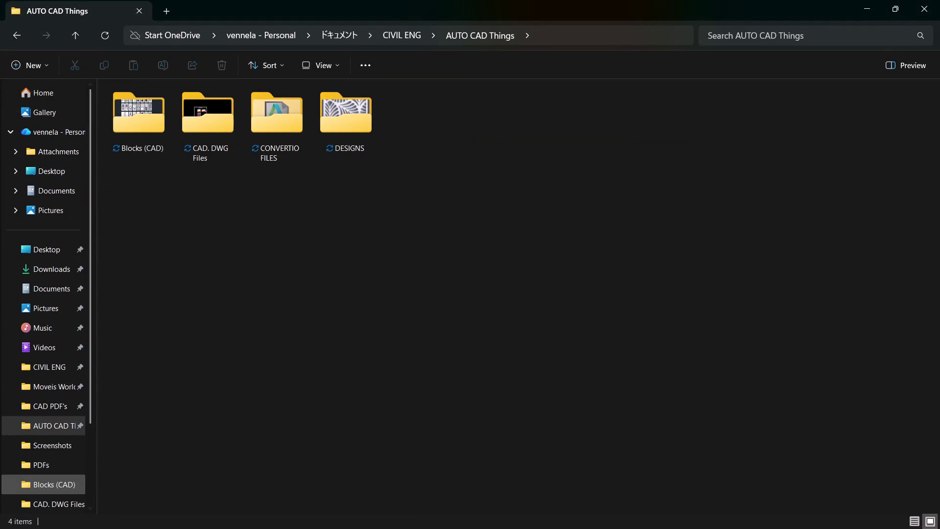
click(47, 451)
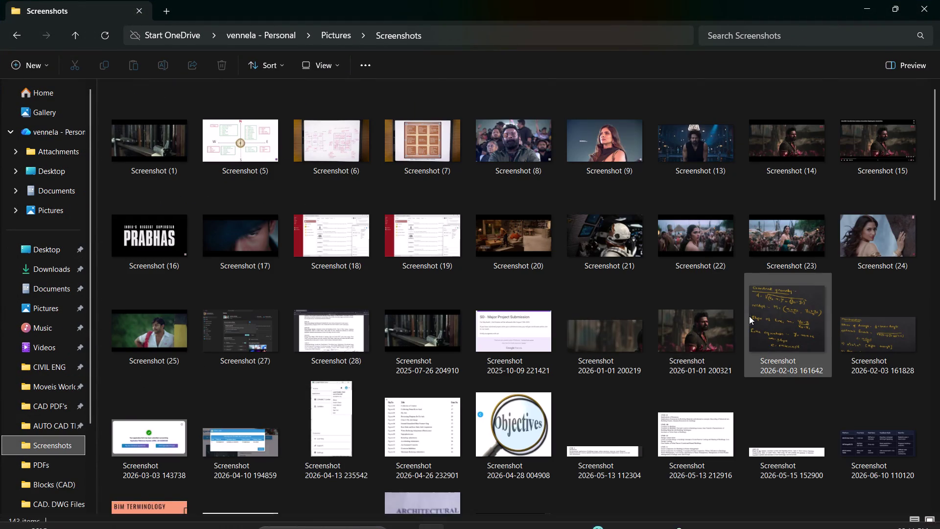
scroll(down, 3)
scroll(down, 3)
scroll(down, 3)
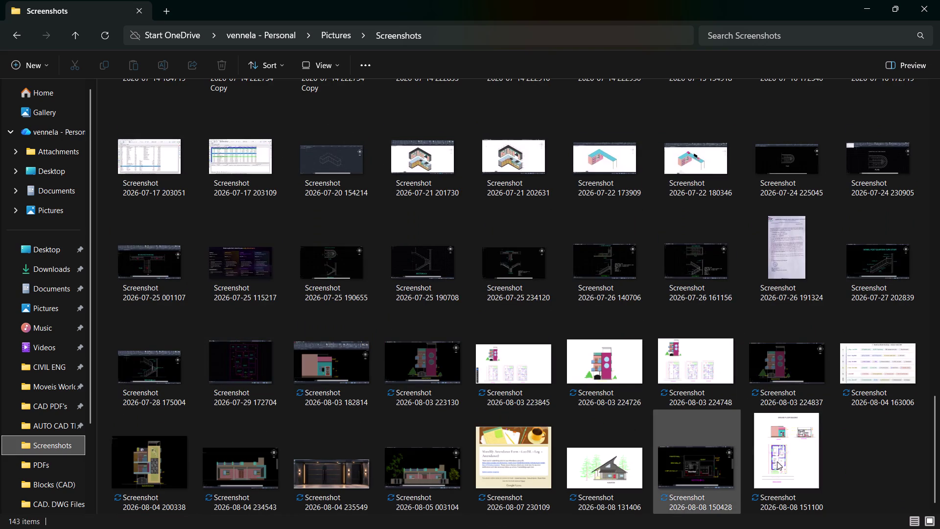
double_click(689, 472)
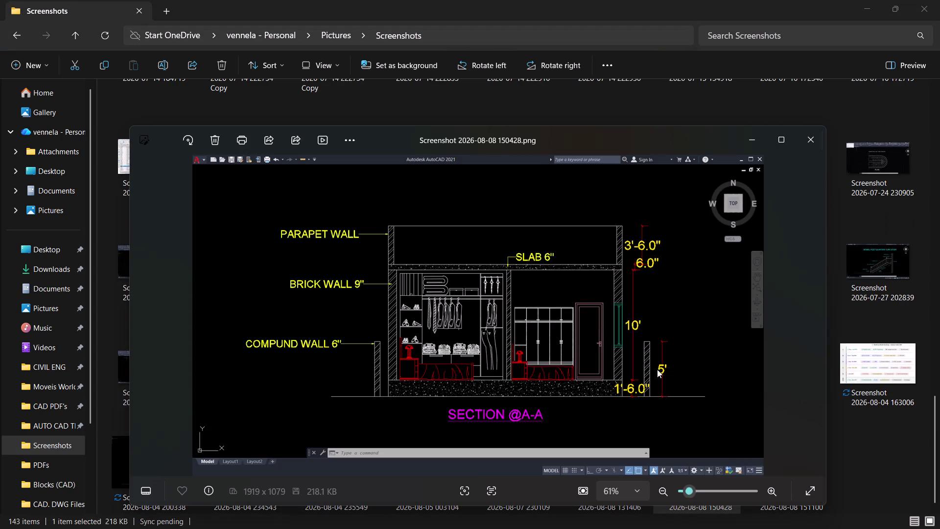
Move to the next screenshot and pan across its elevation and section drawings.
key(Right)
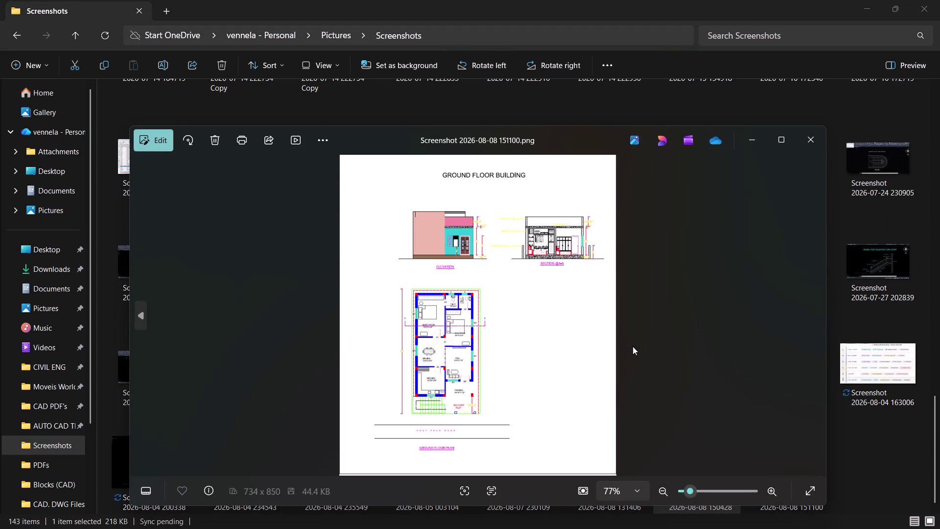
scroll(up, 3)
click(788, 134)
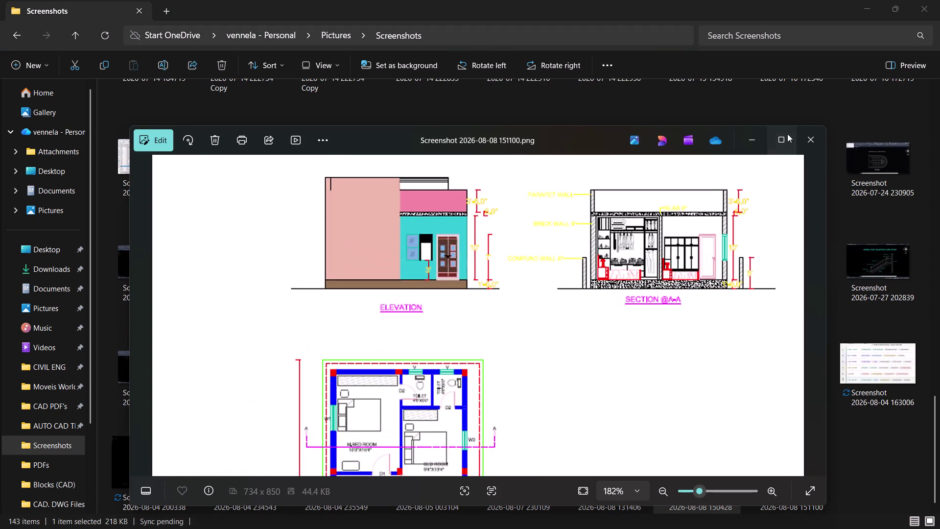
scroll(up, 3)
drag(651, 323, 602, 334)
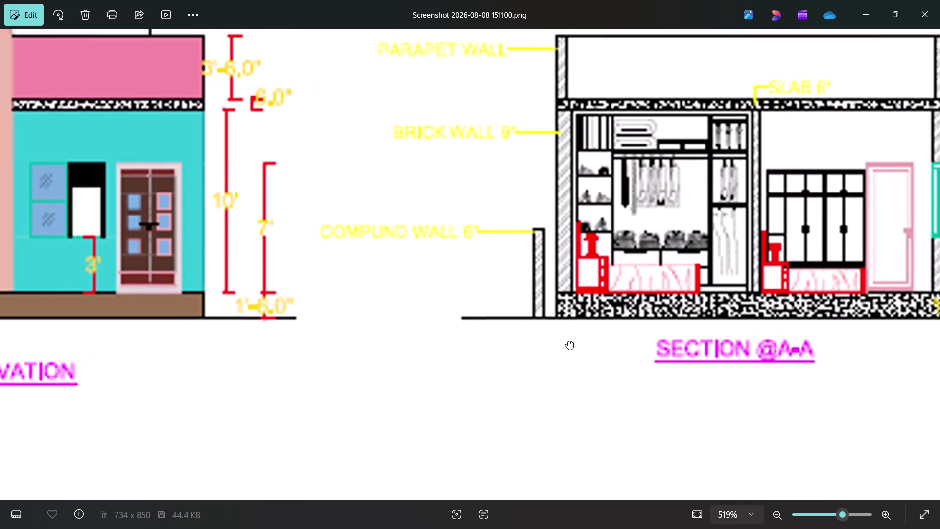
drag(601, 334, 502, 356)
scroll(down, 3)
scroll(down, 3)
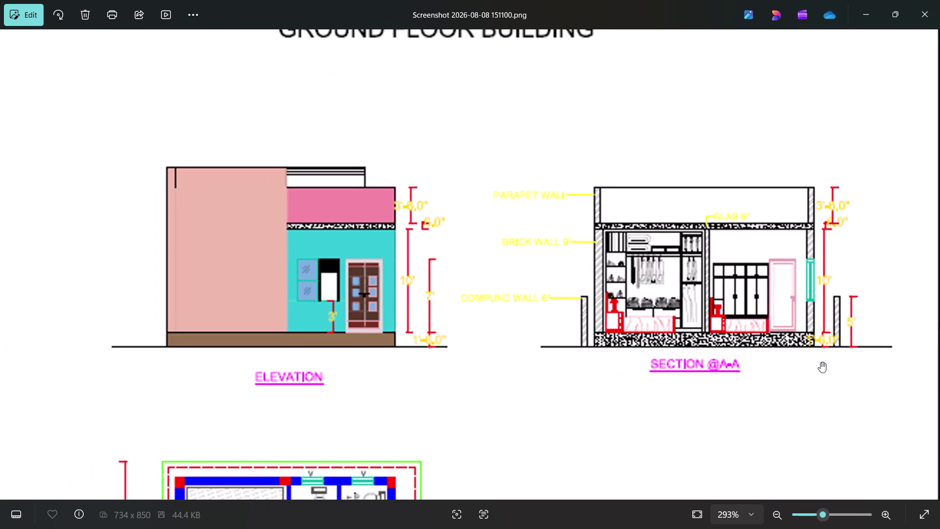
Zoom and pan to centre the GROUND FLOOR BUILDING sheet and view it whole.
drag(820, 362, 750, 354)
scroll(down, 3)
scroll(down, 3)
middle_drag(581, 365, 576, 344)
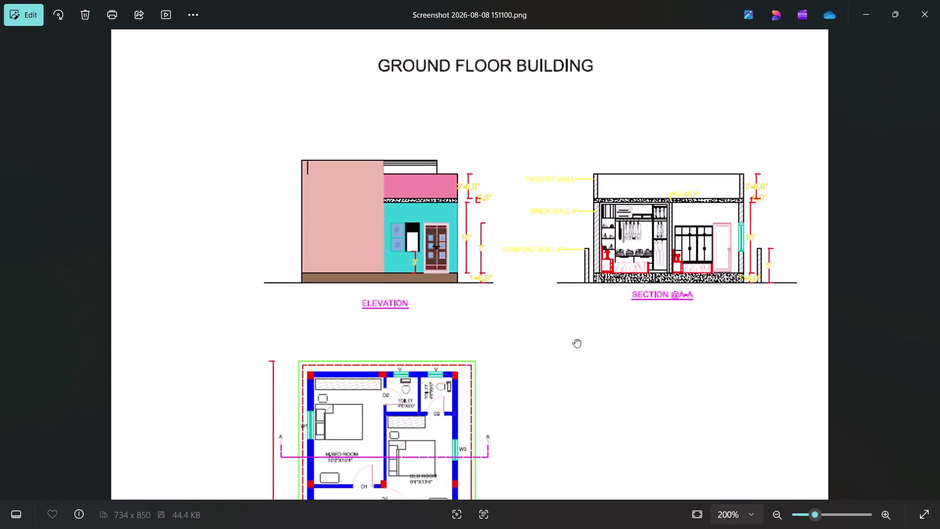
middle_drag(577, 344, 572, 328)
middle_drag(572, 318, 570, 307)
scroll(up, 3)
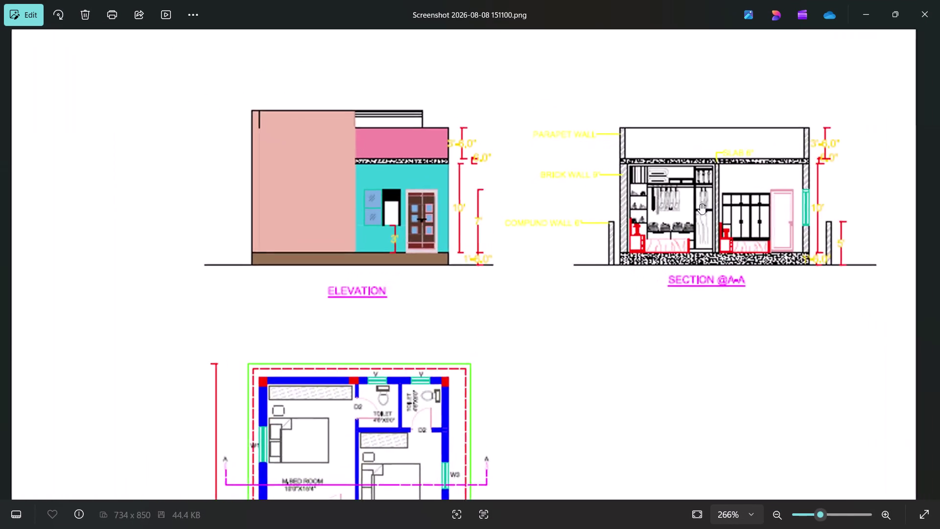
scroll(up, 3)
drag(751, 257, 613, 347)
scroll(down, 3)
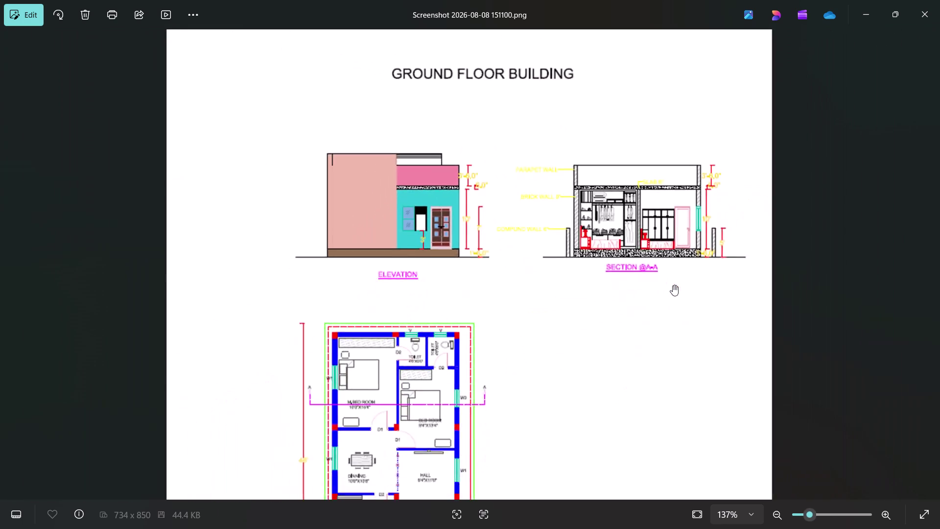
Delete the ground floor building screenshot and close the Photos viewer.
key(Insert)
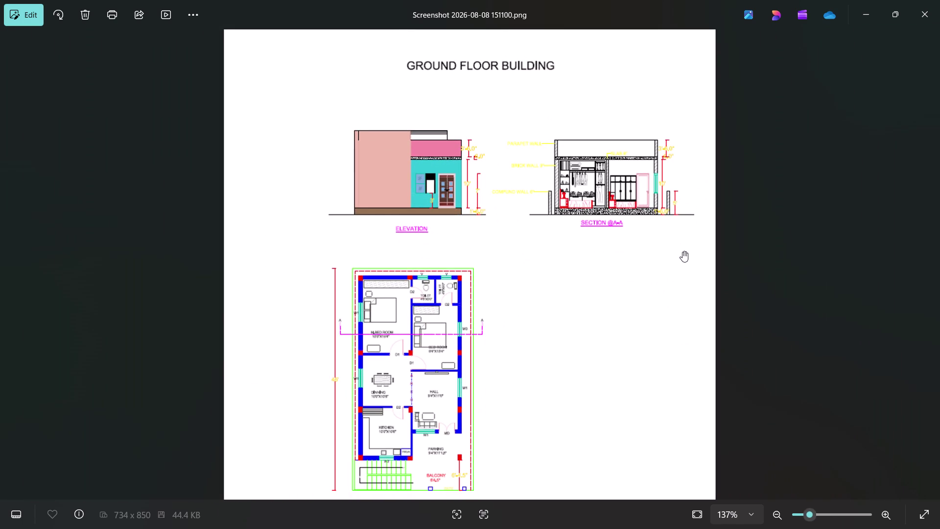
key(Print)
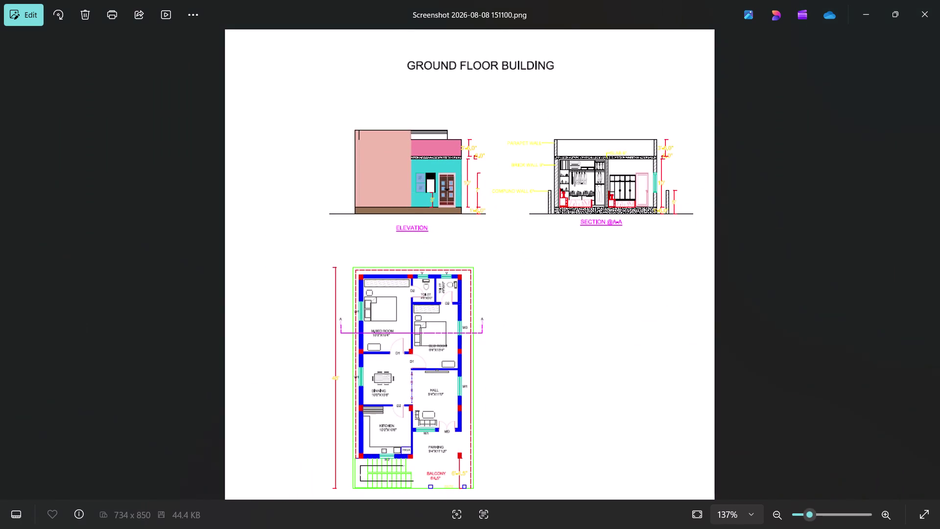
key(Escape)
key(Delete)
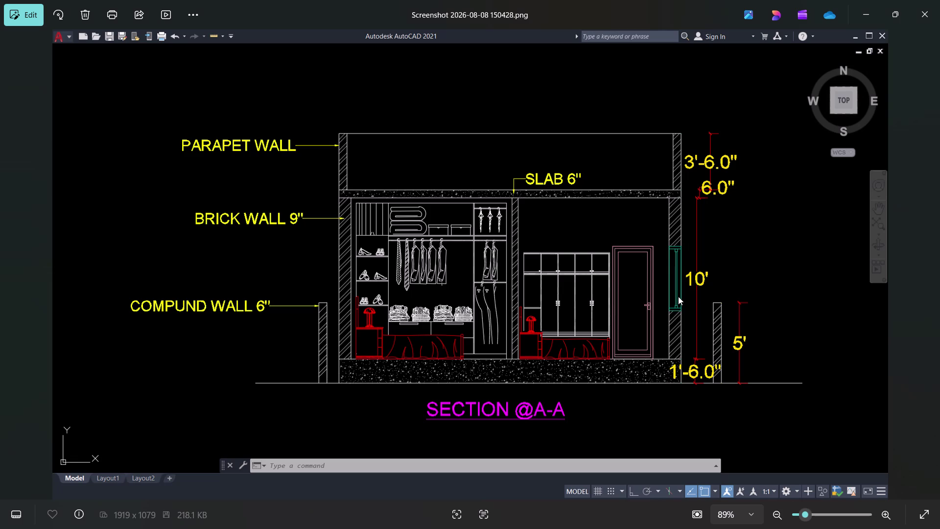
click(874, 13)
scroll(down, 3)
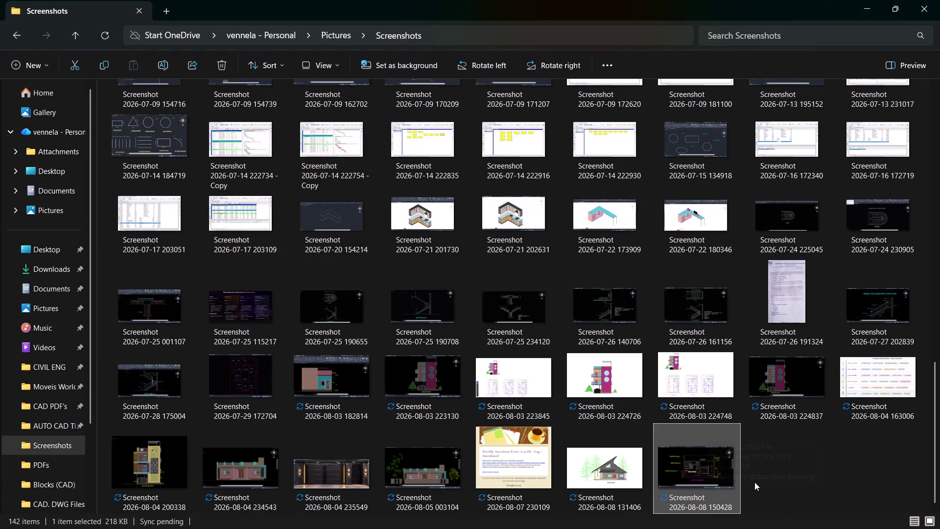
double_click(615, 479)
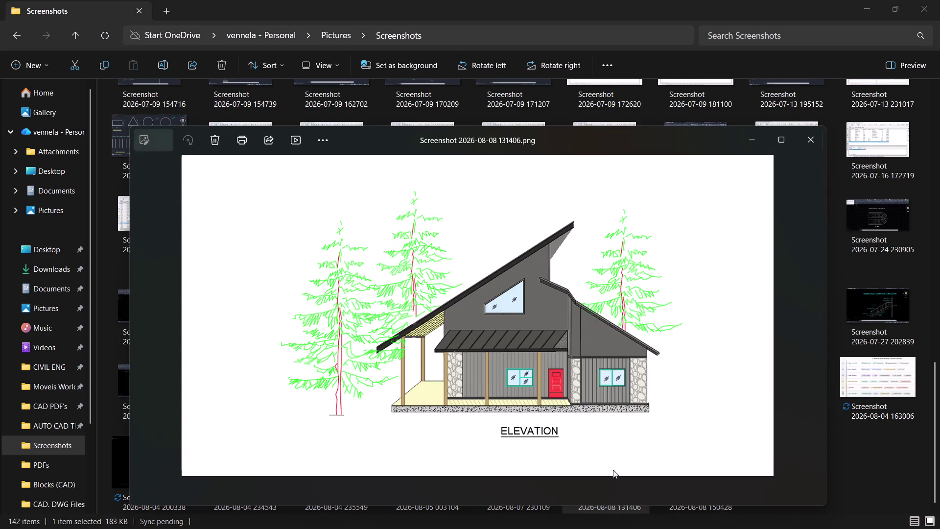
scroll(up, 3)
scroll(up, 3)
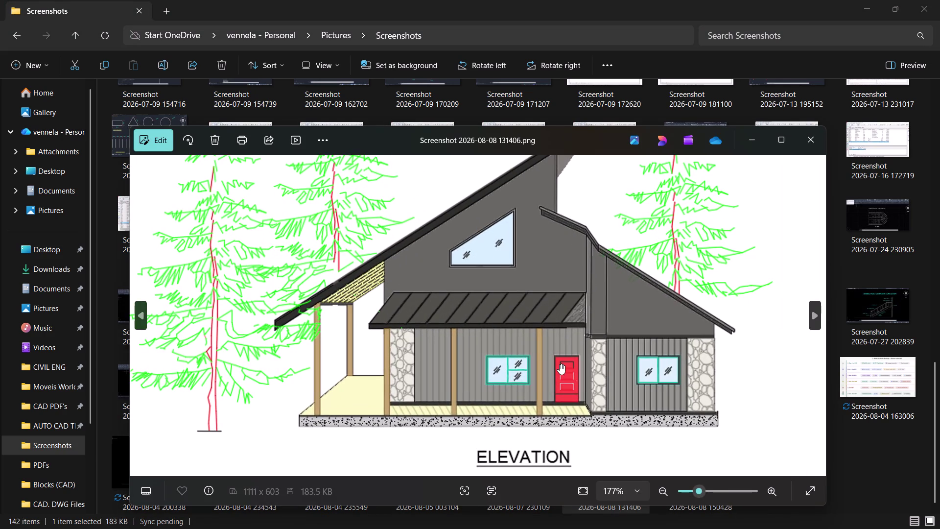
scroll(up, 3)
scroll(down, 3)
scroll(down, 3)
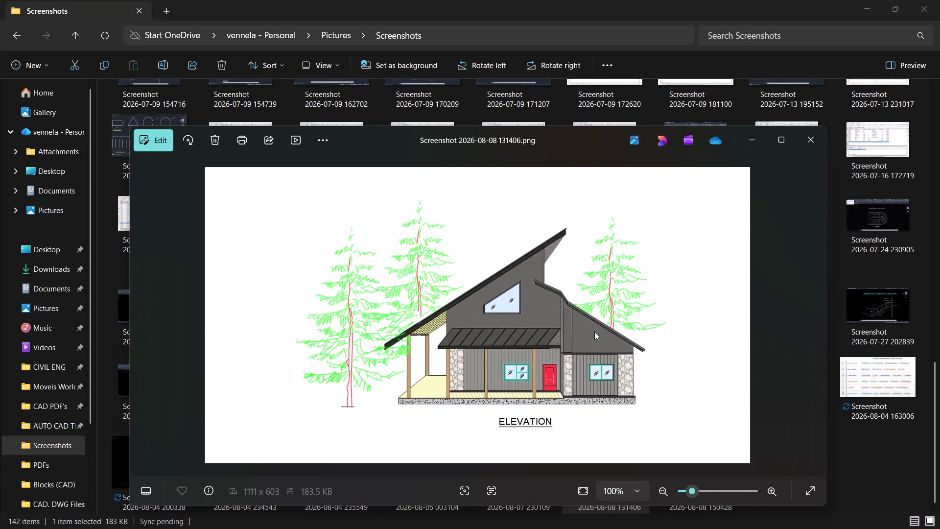
click(756, 142)
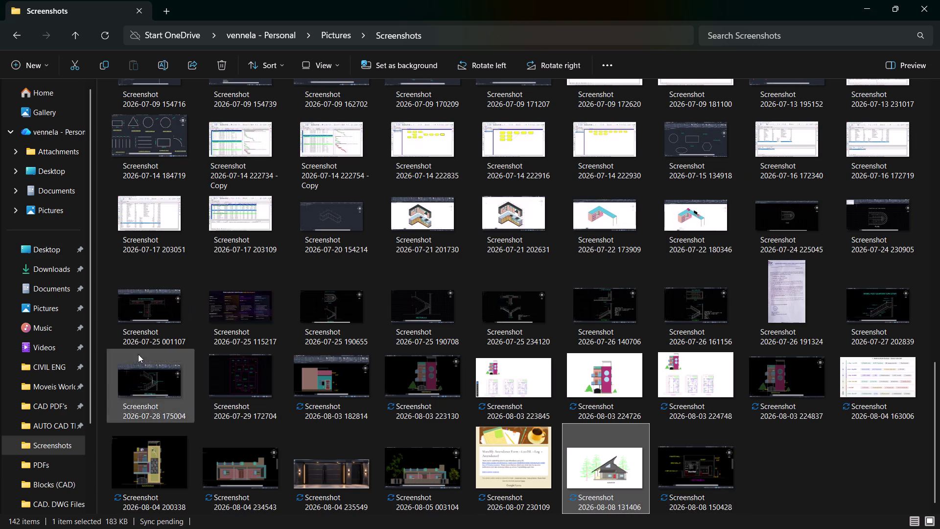
click(47, 412)
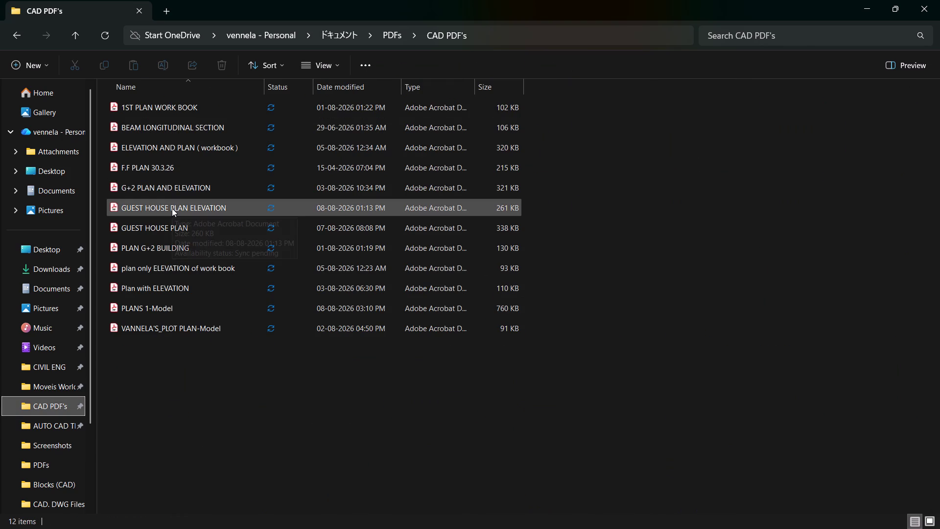
Open the GUEST HOUSE PLAN ELEVATION PDF in Adobe Acrobat.
double_click(172, 209)
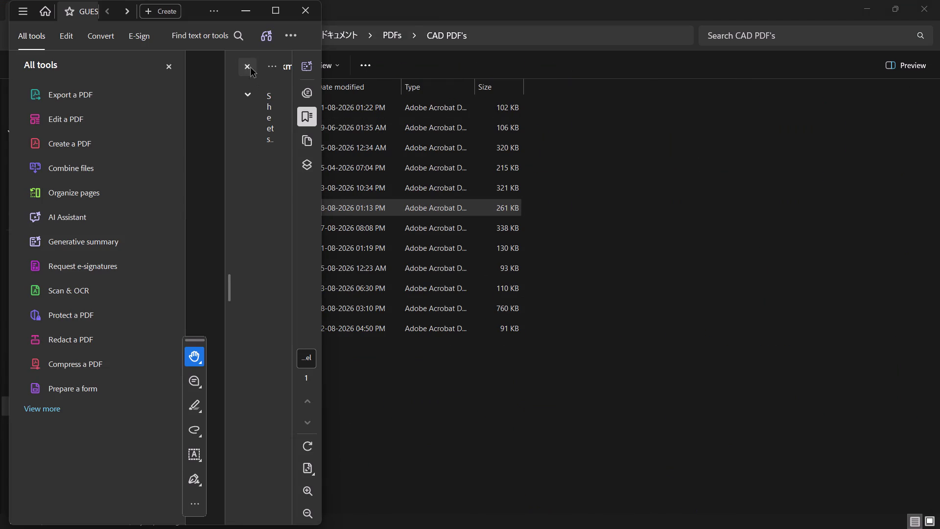
click(276, 14)
scroll(up, 3)
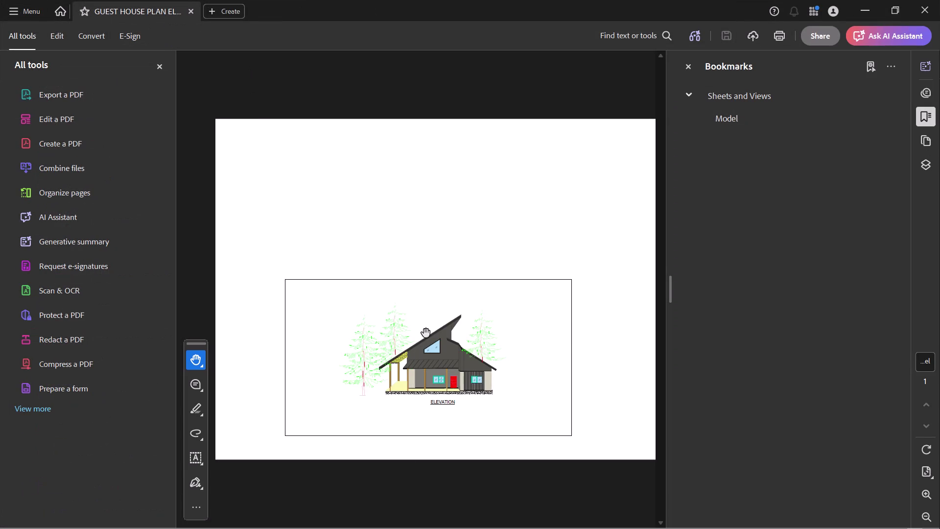
scroll(up, 3)
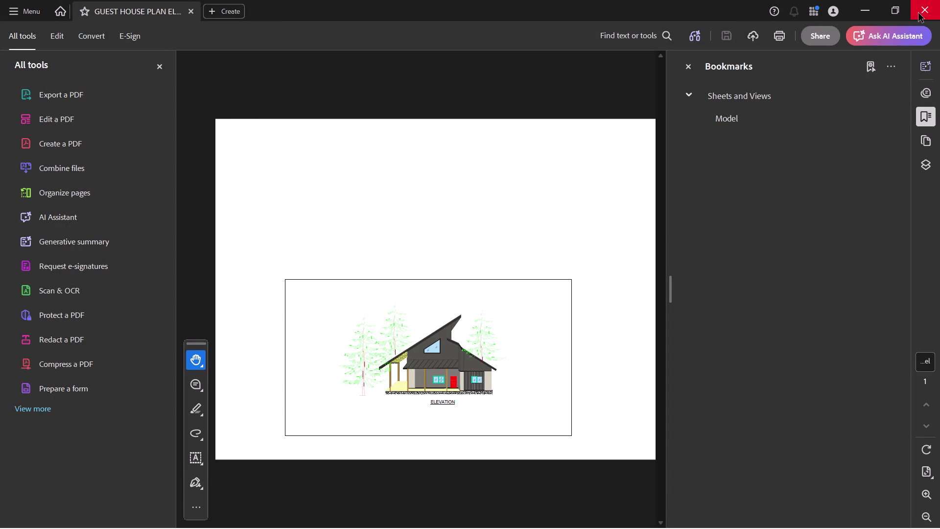